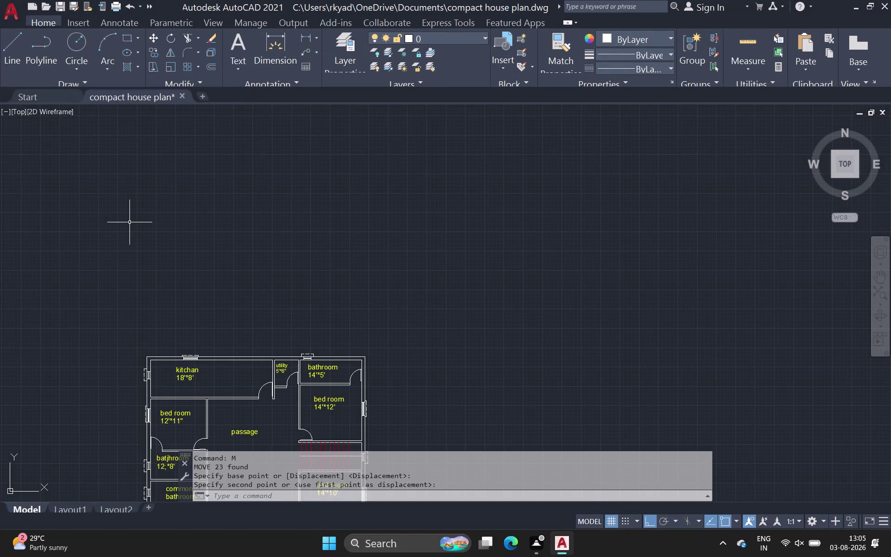
Dismiss the right-click menu, then zoom out and pan until the whole labeled house plan shows.
right_click(92, 205)
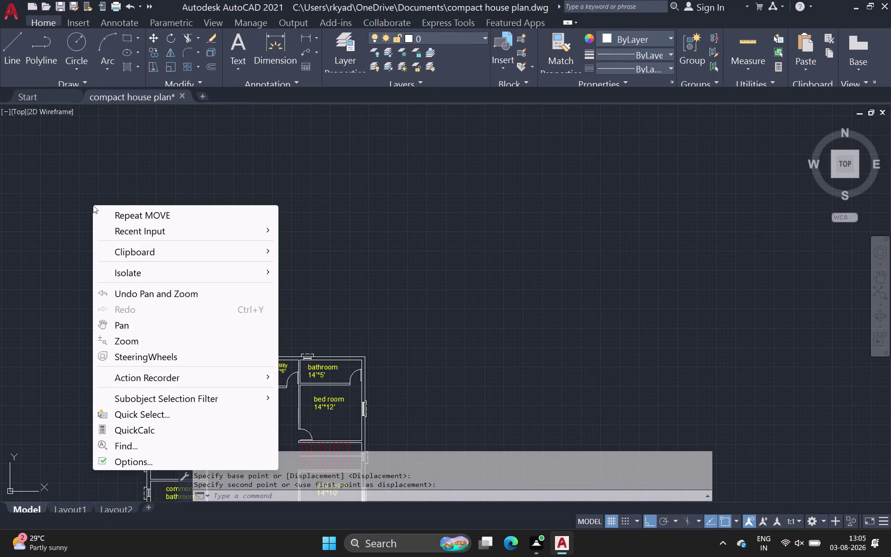
middle_drag(460, 354, 458, 355)
middle_drag(458, 354, 396, 307)
key(Escape)
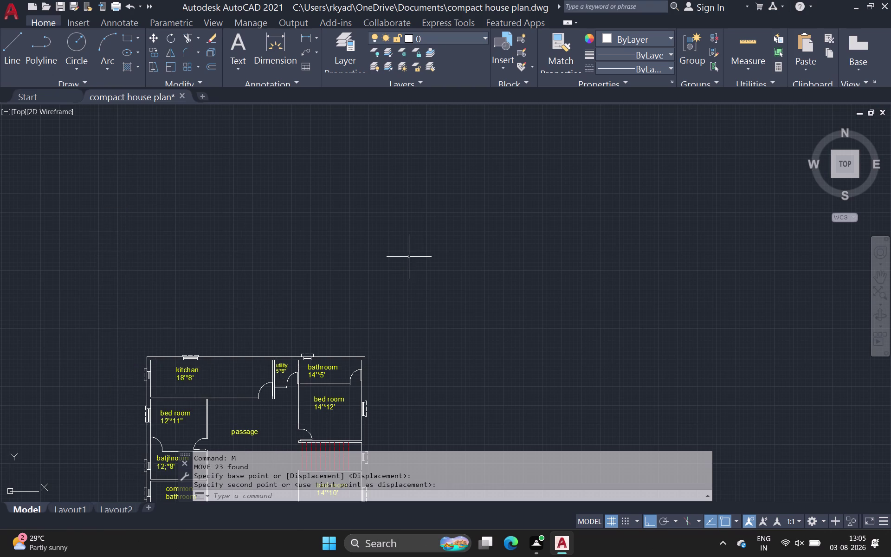
scroll(down, 3)
middle_drag(406, 290, 191, 153)
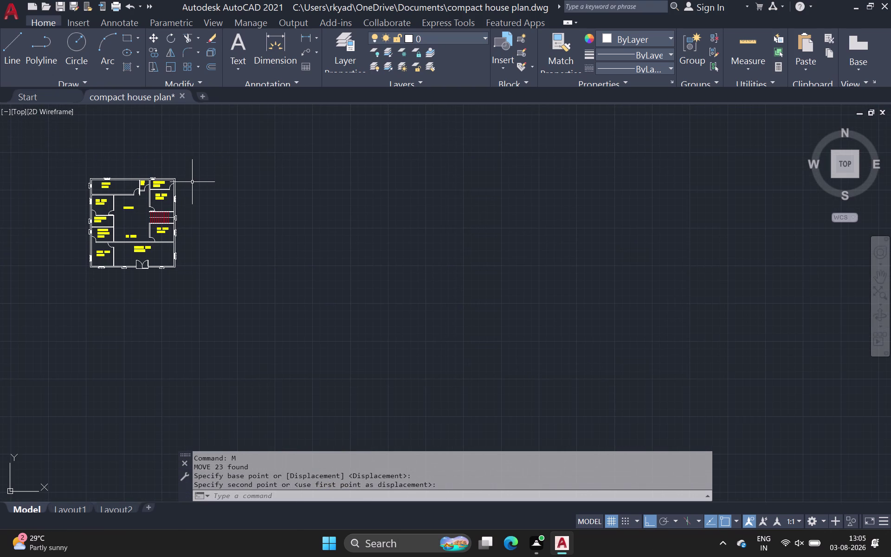